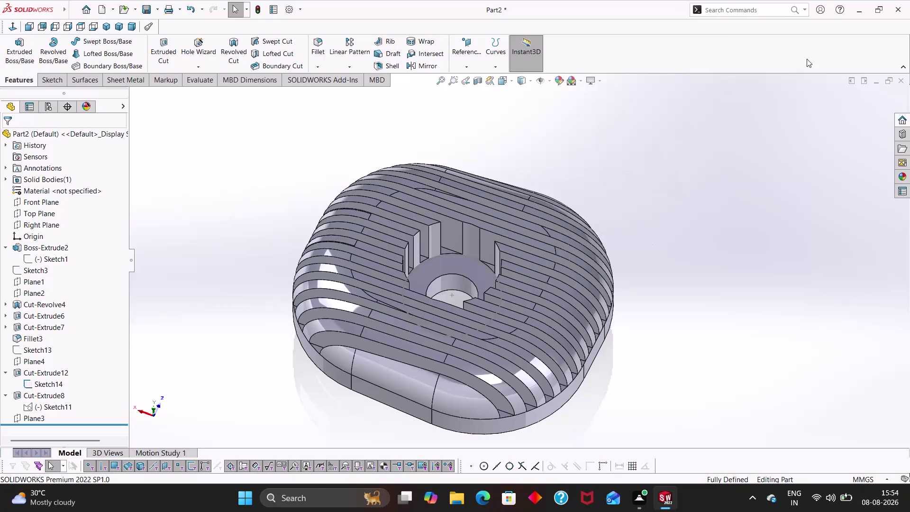
Orbit to the cover's underside and open Sketch15 on its flat bottom face.
middle_drag(658, 306, 659, 237)
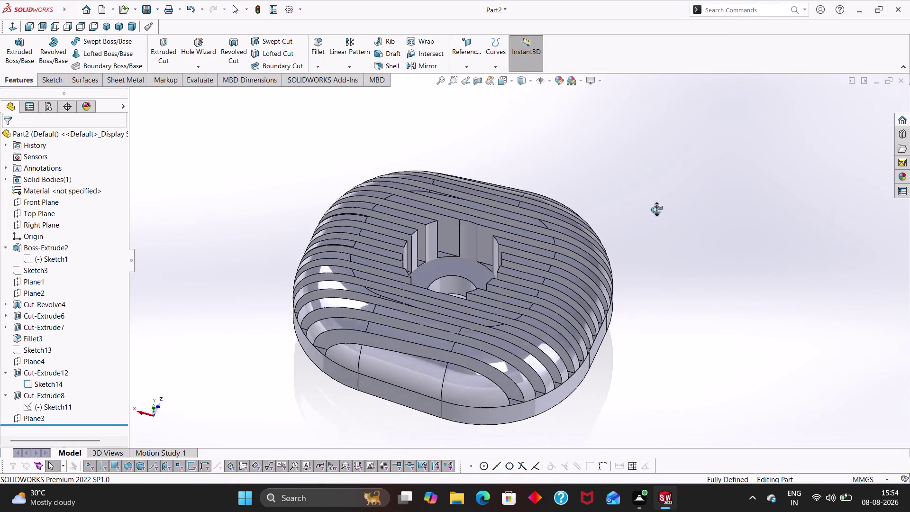
middle_drag(659, 237, 649, 102)
right_click(571, 317)
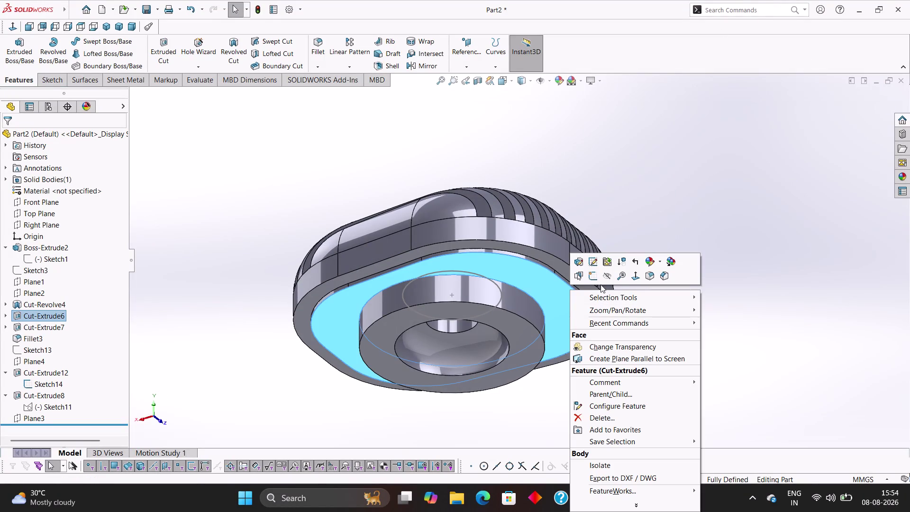
click(595, 275)
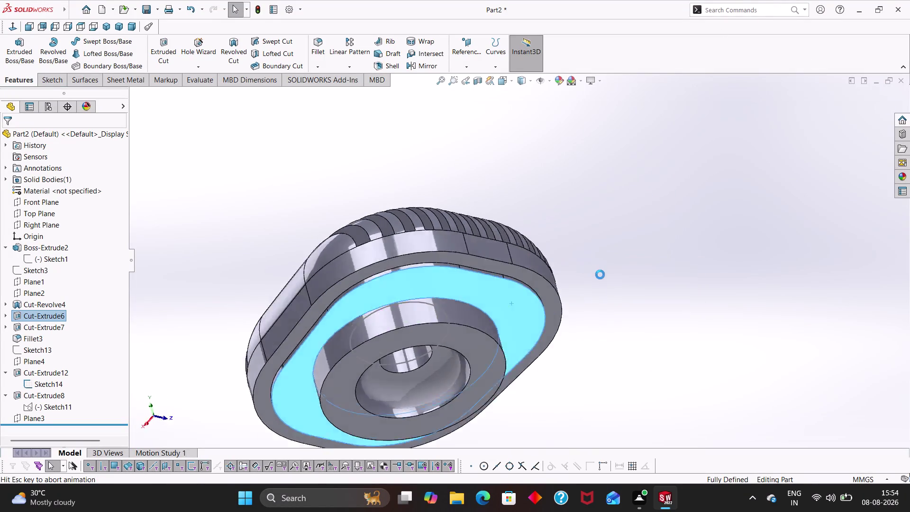
scroll(up, 3)
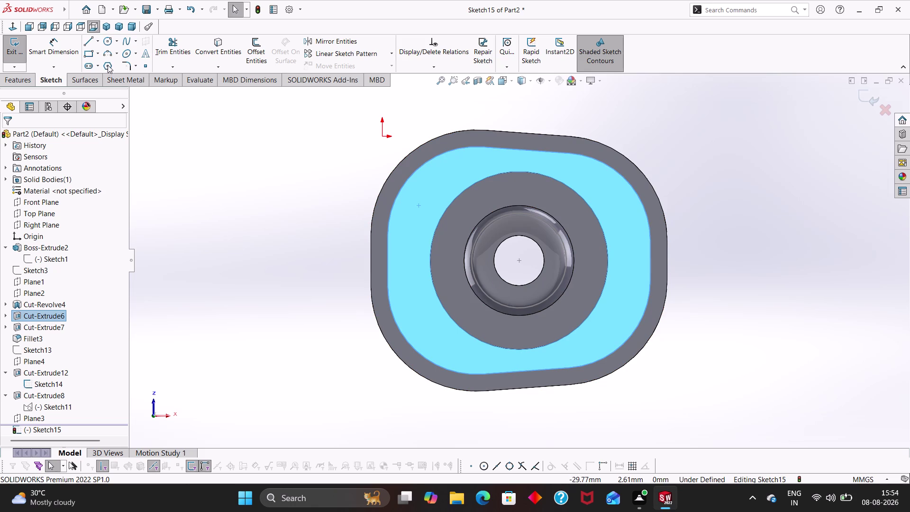
Draw four circles near the corners of the bottom face.
click(100, 44)
click(202, 199)
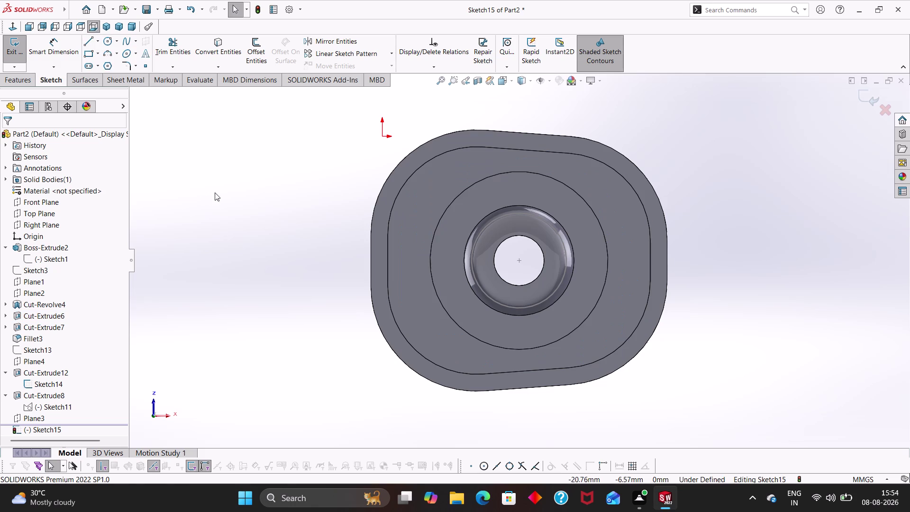
right_drag(342, 297, 394, 297)
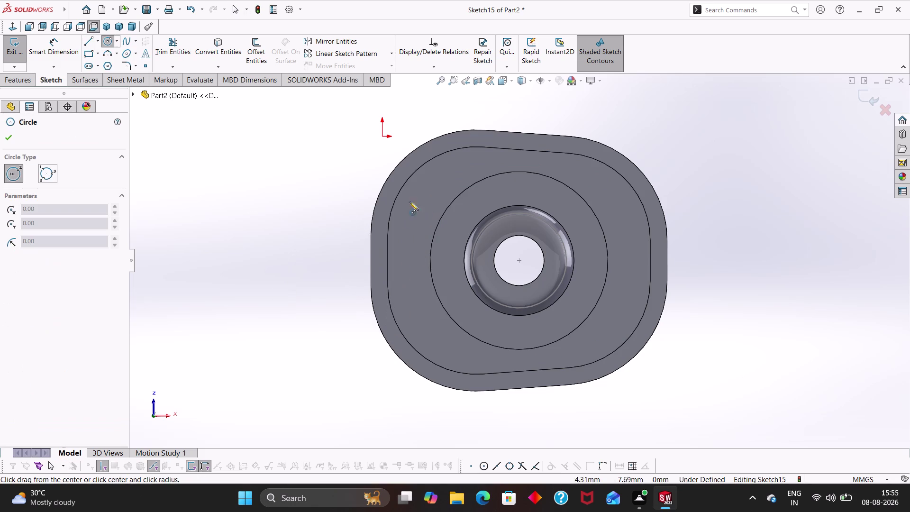
click(412, 201)
click(420, 219)
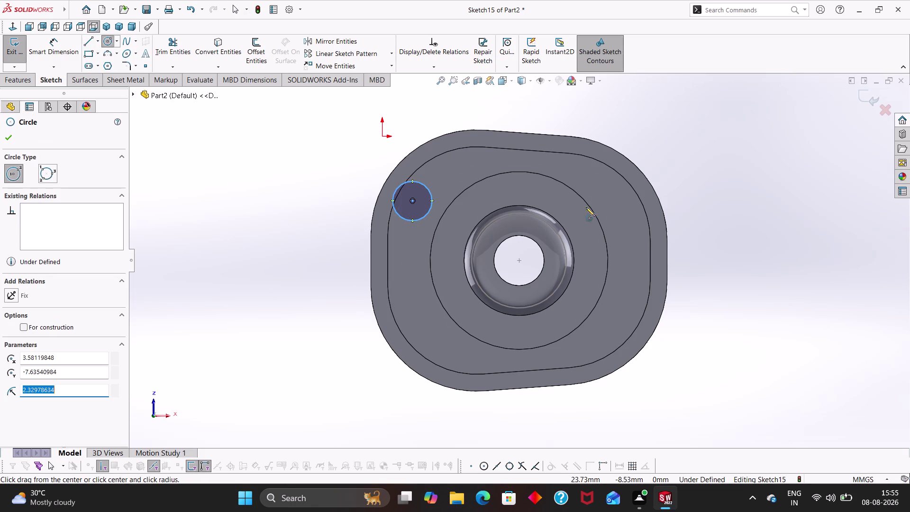
click(608, 199)
click(616, 223)
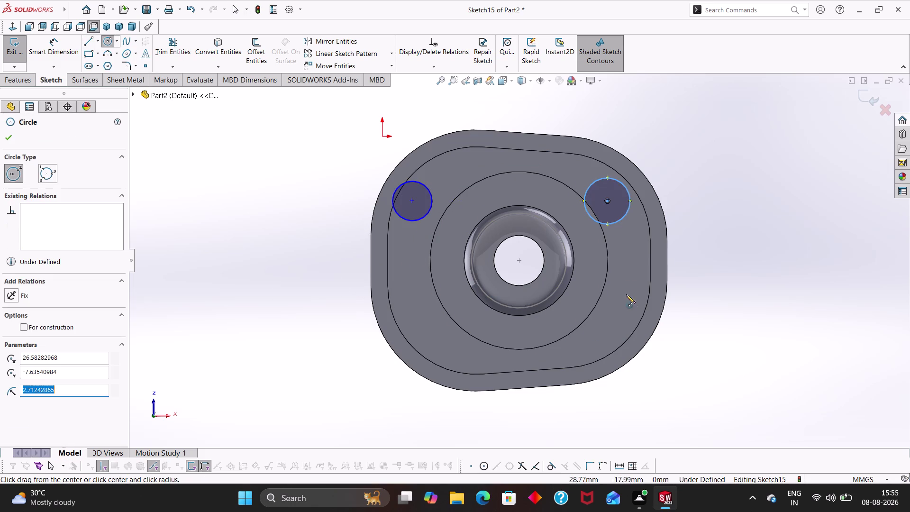
click(604, 323)
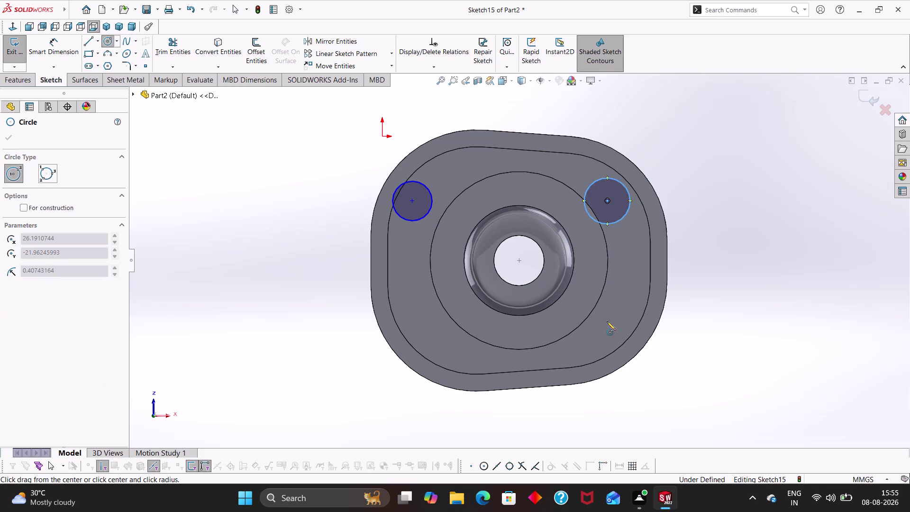
click(611, 347)
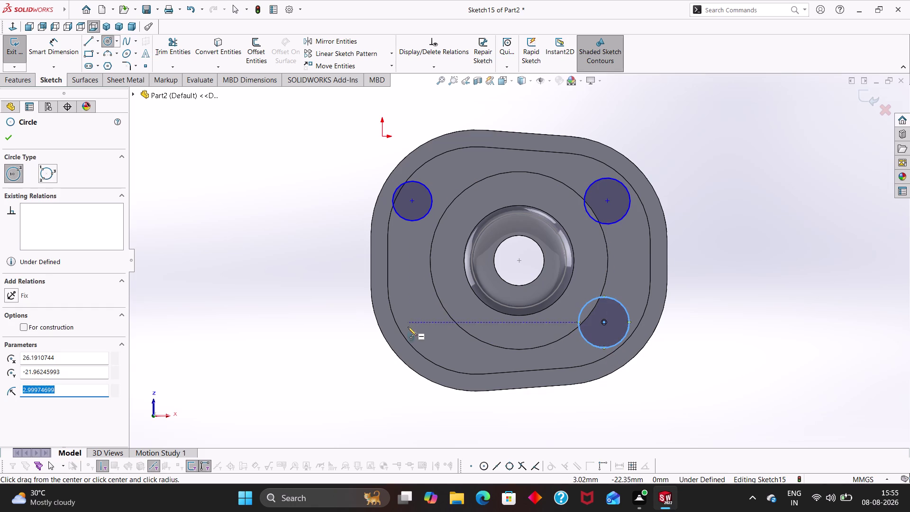
click(409, 324)
click(417, 348)
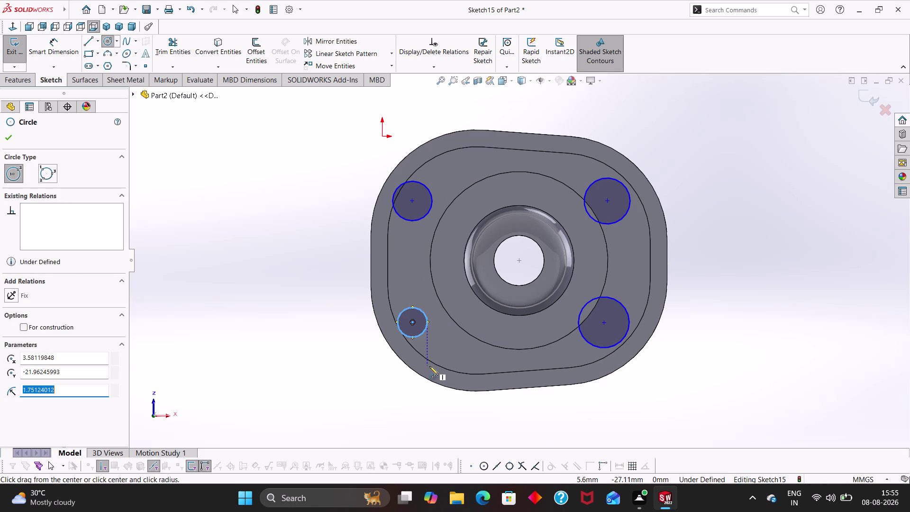
key(Escape)
key(Escape)
Select all four circles and apply an Equal relation.
click(424, 334)
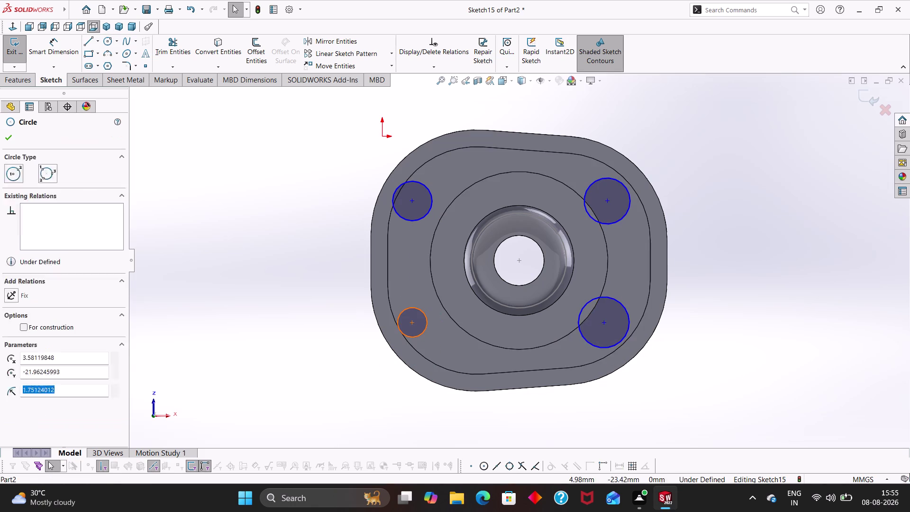
click(418, 223)
click(602, 223)
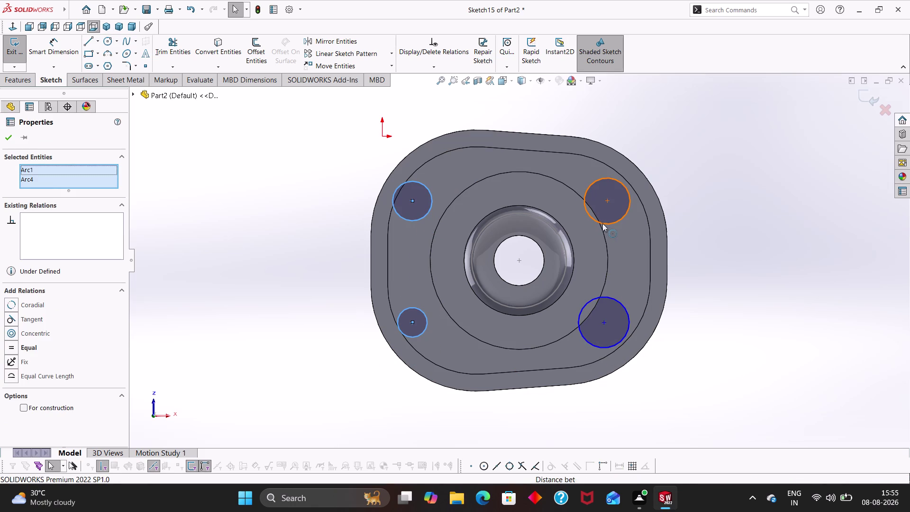
click(623, 305)
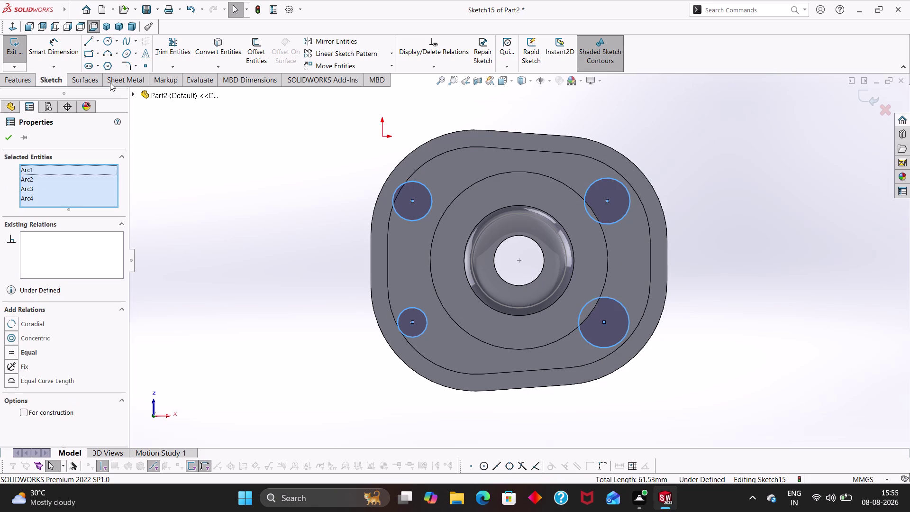
click(9, 354)
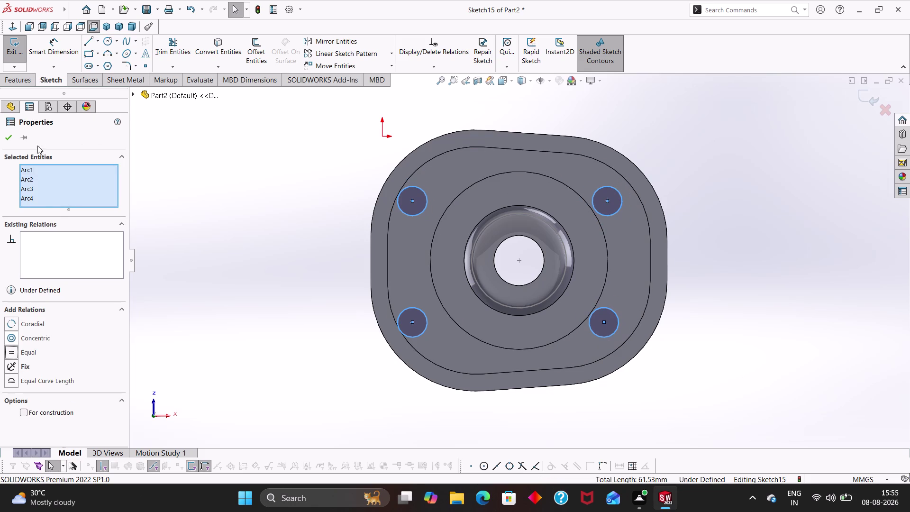
click(4, 138)
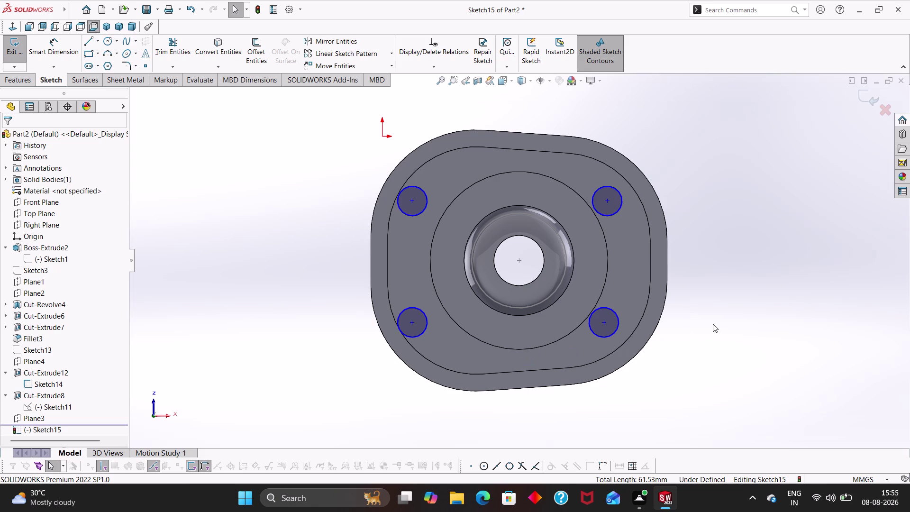
Dimension the right-hand circle centres 19.09 apart vertically.
right_drag(719, 338, 715, 253)
click(607, 200)
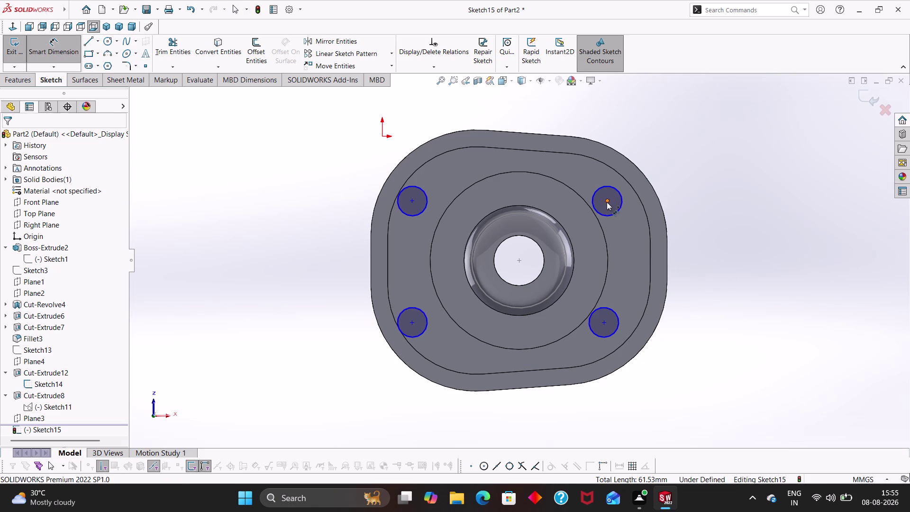
click(607, 321)
click(688, 251)
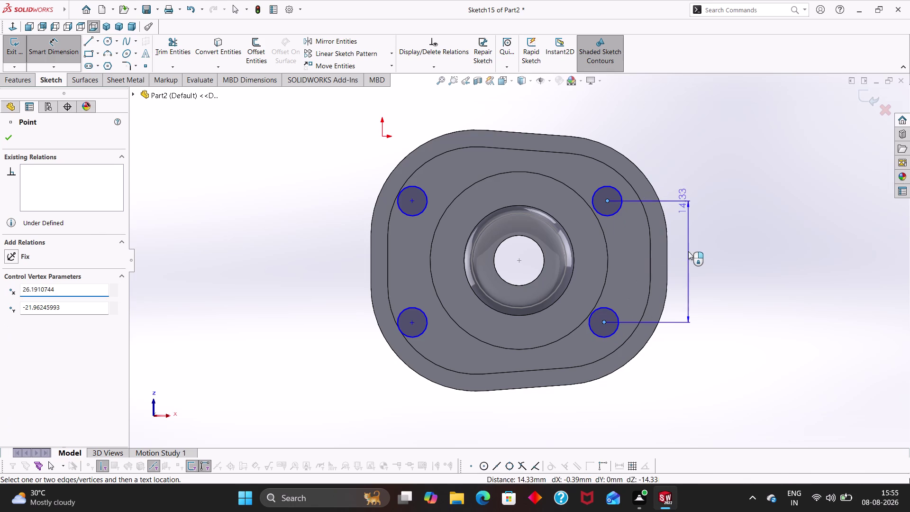
key(1)
key(9)
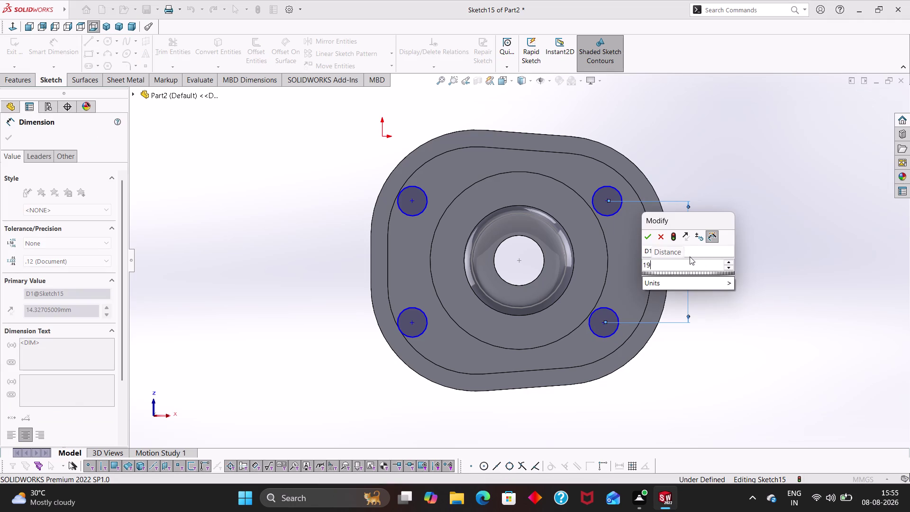
key(period)
text(09)
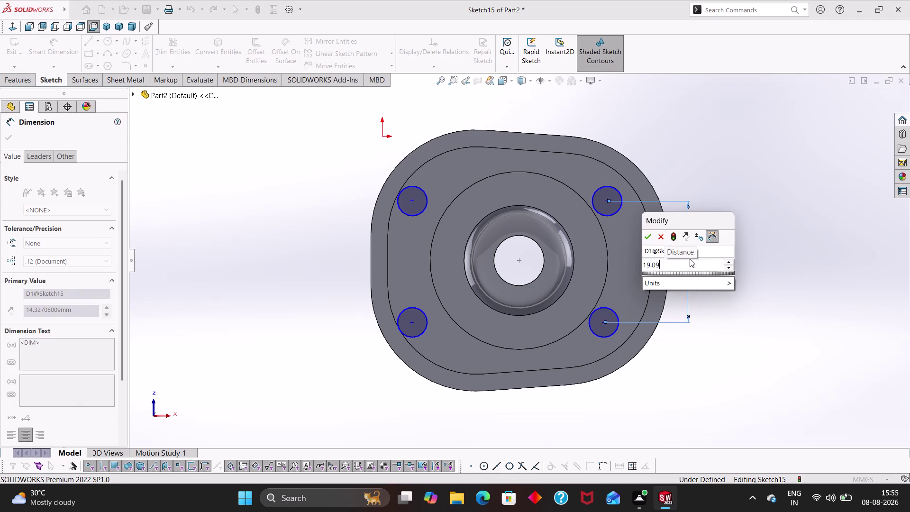
key(Return)
click(710, 266)
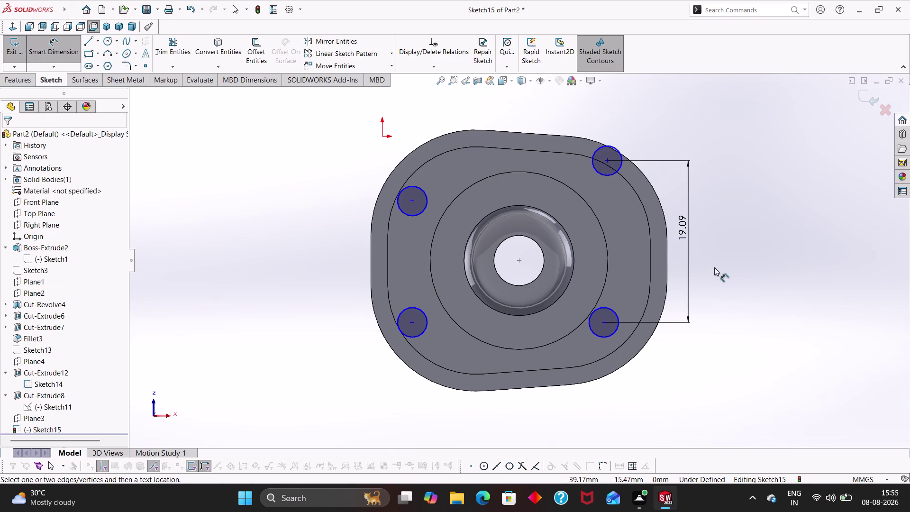
key(Escape)
Drag the upper-right and lower-right circles slightly down and left.
drag(607, 161, 608, 177)
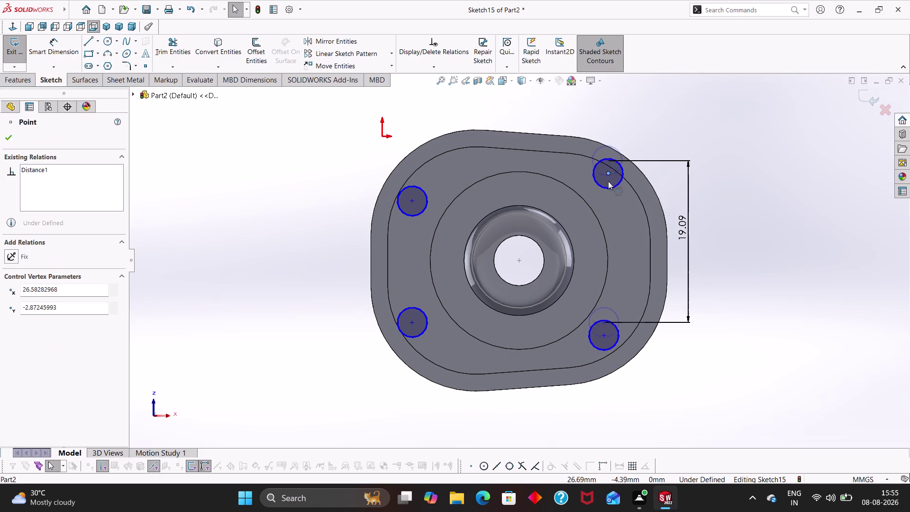
drag(609, 177, 609, 185)
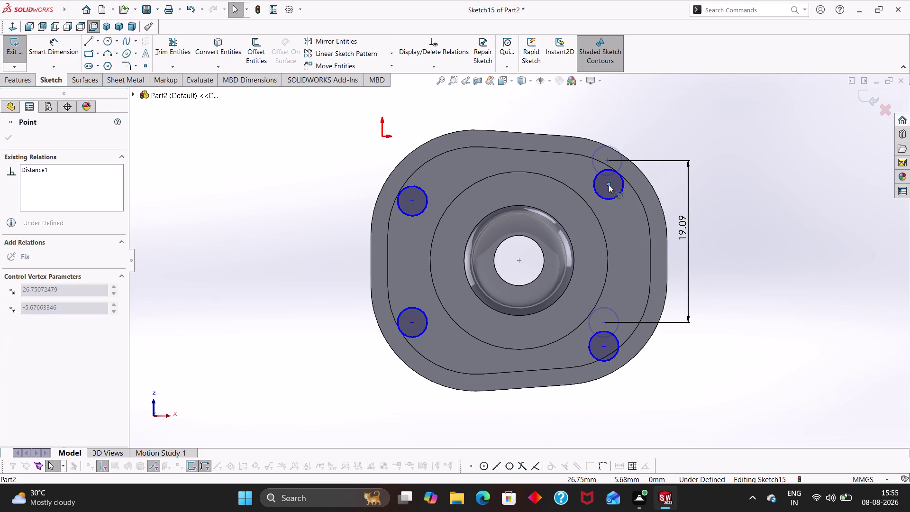
drag(609, 184, 597, 182)
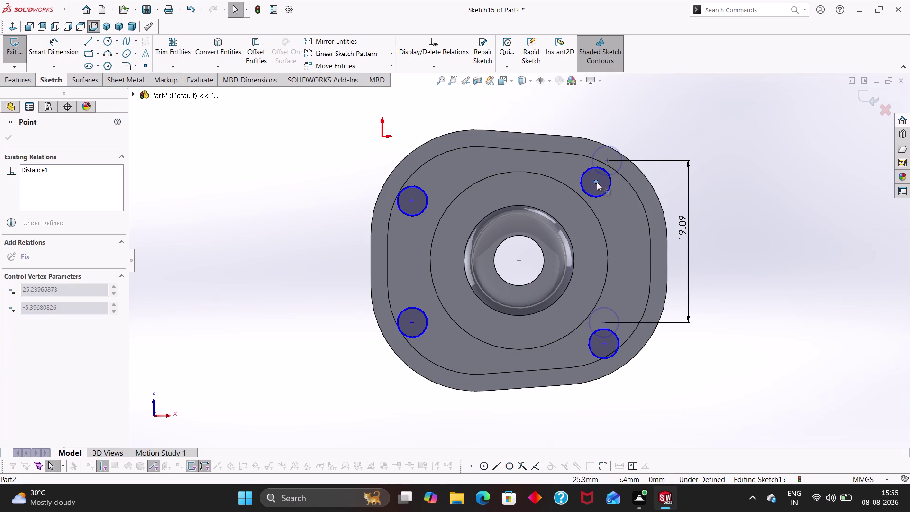
drag(597, 182, 599, 182)
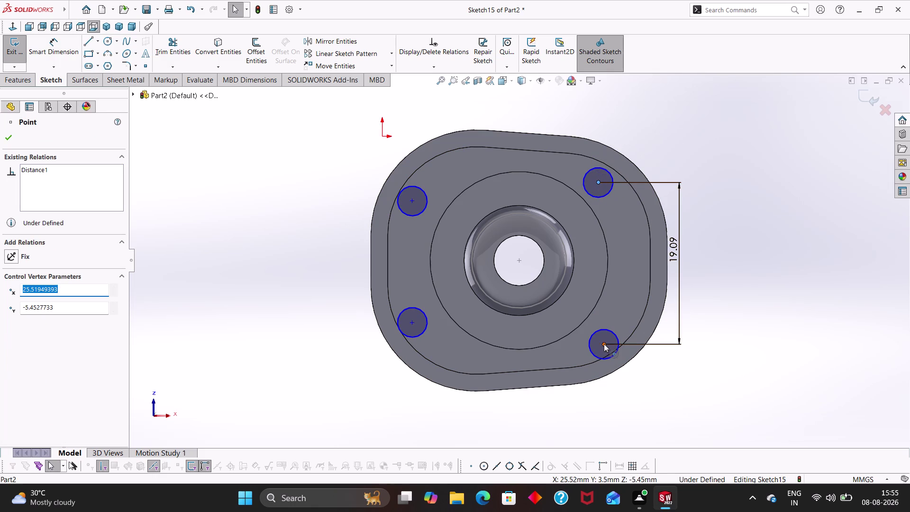
drag(603, 344, 587, 342)
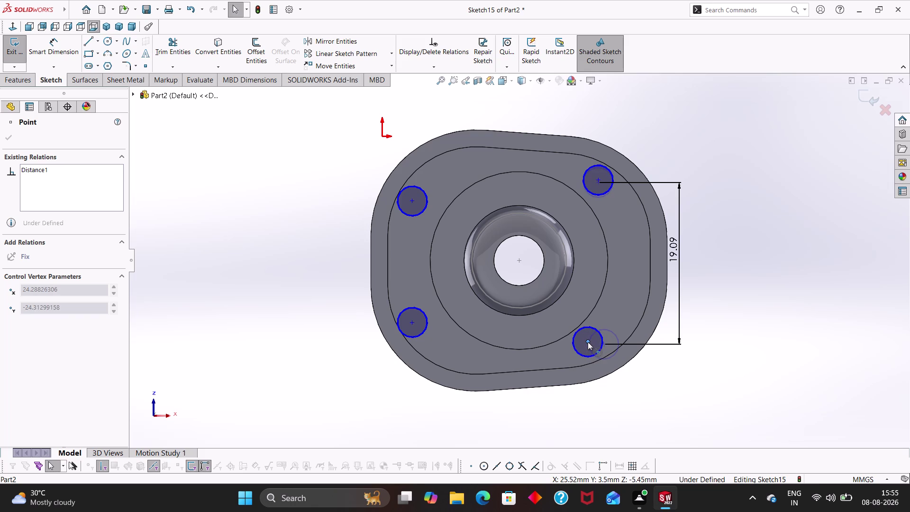
drag(588, 341, 589, 345)
click(668, 383)
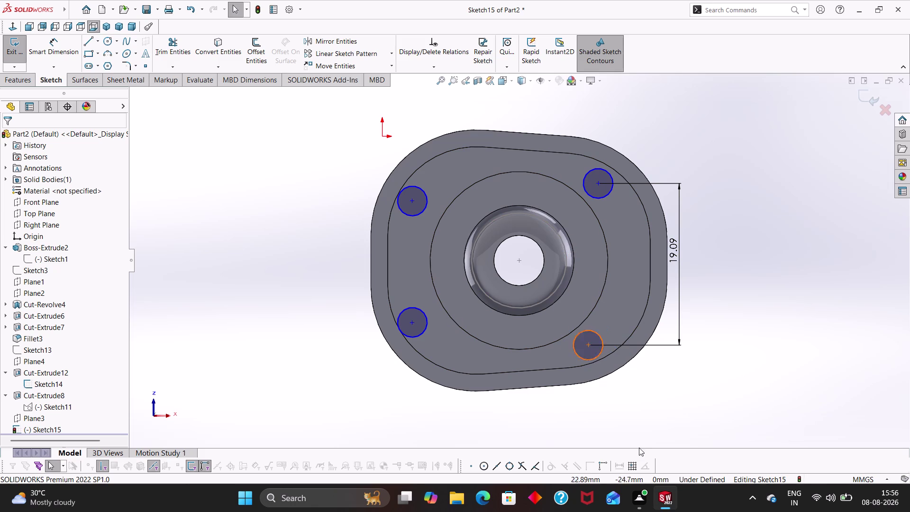
Dimension the bottom-left and bottom-right circle centres 19.09 apart horizontally.
right_drag(762, 315, 781, 178)
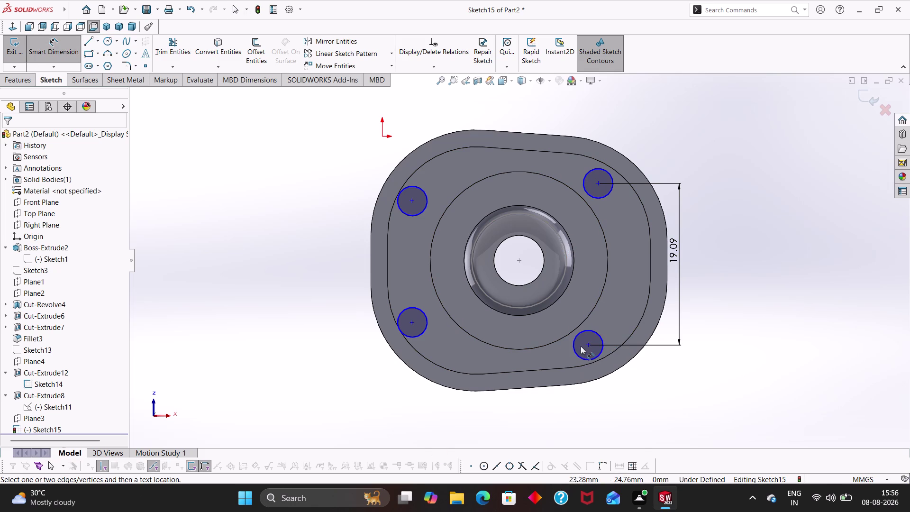
click(588, 345)
click(412, 324)
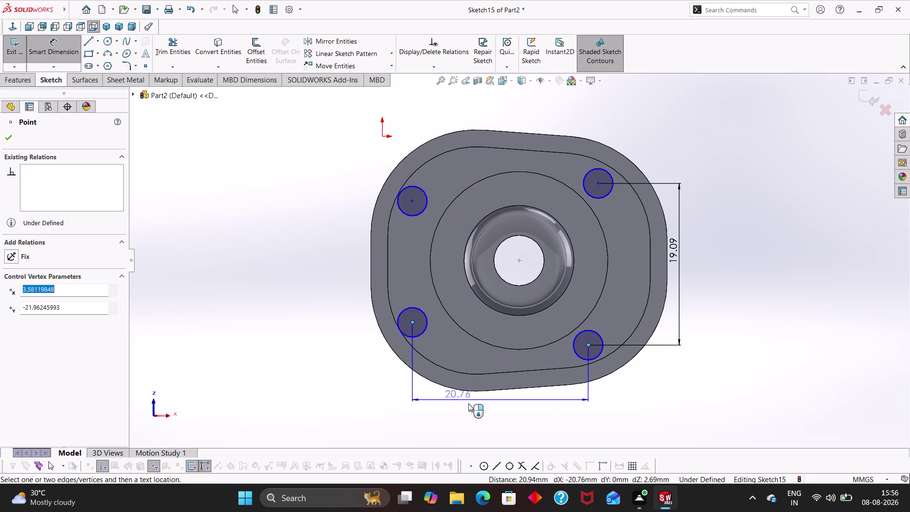
click(476, 407)
key(1)
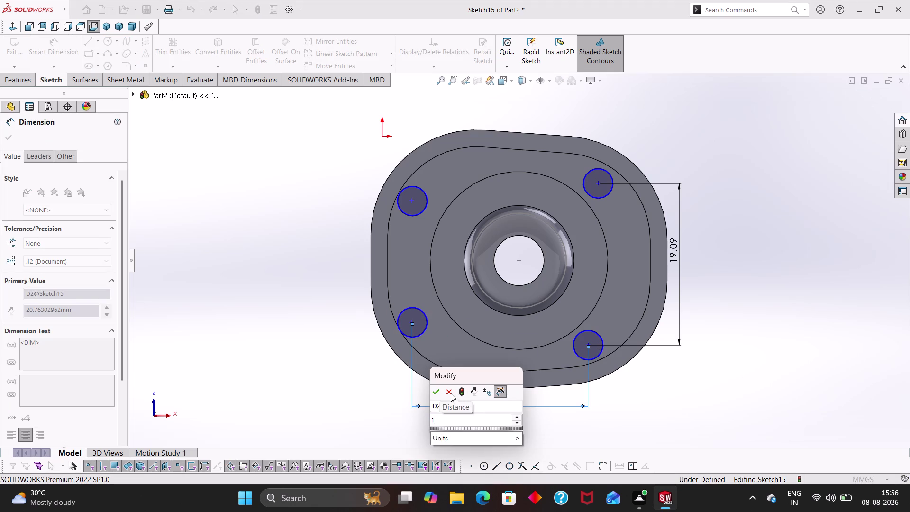
key(9)
key(period)
text(09)
key(Return)
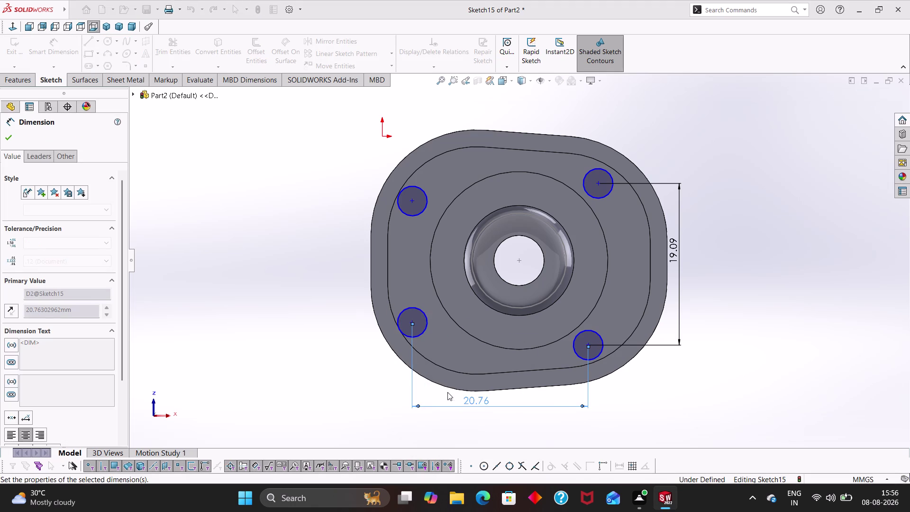
click(705, 396)
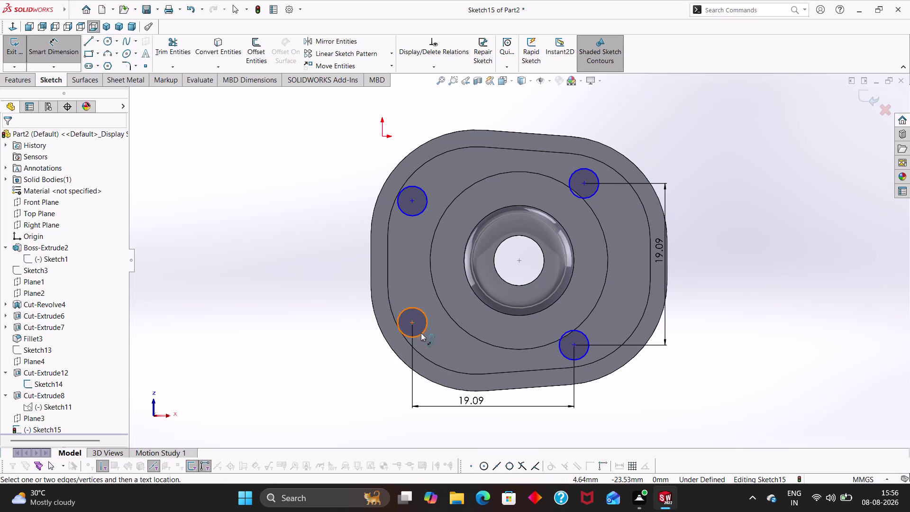
key(Escape)
Add Horizontal relations to the bottom and top pairs of circle centres.
click(411, 322)
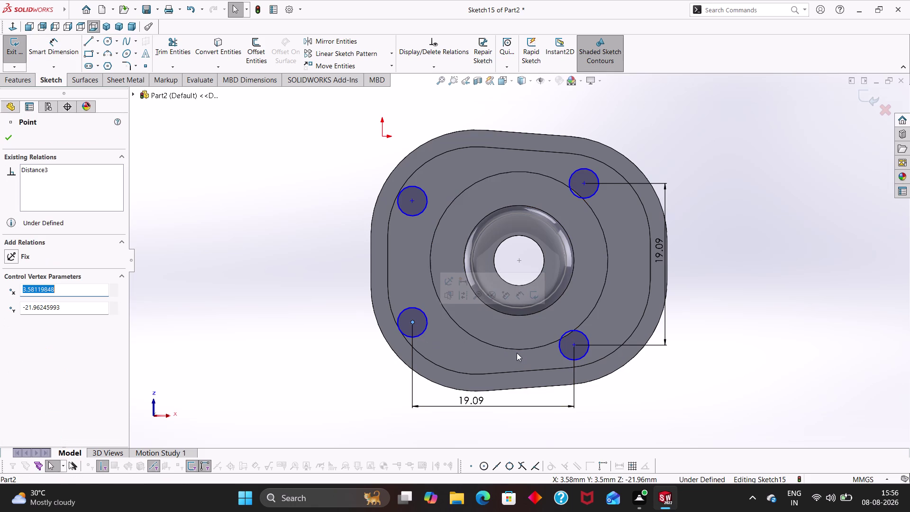
click(574, 345)
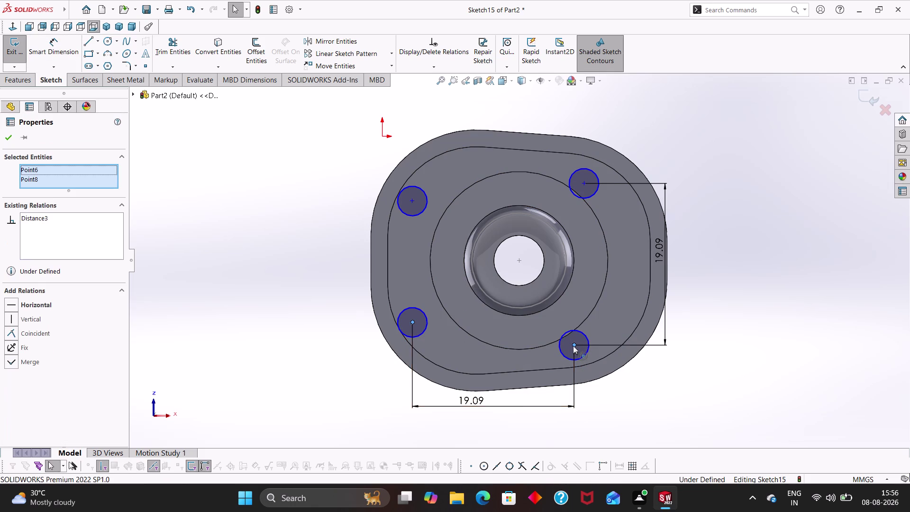
click(16, 304)
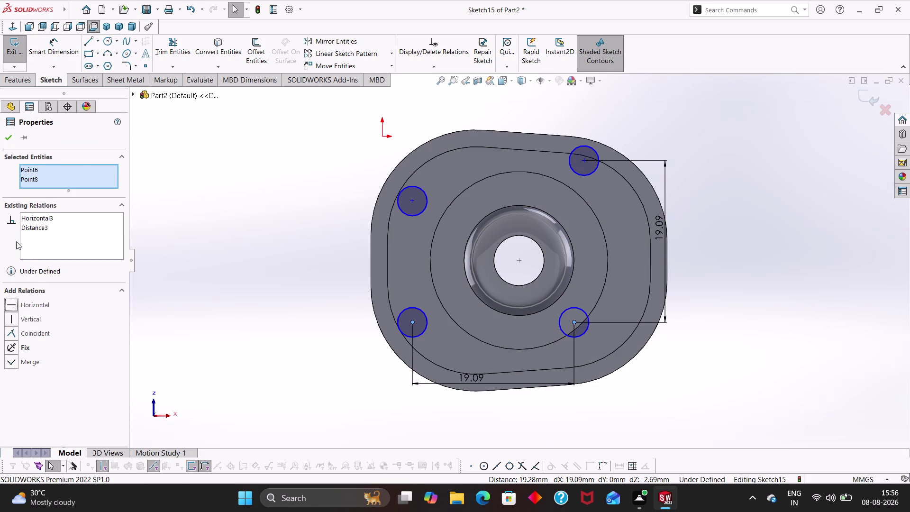
click(6, 135)
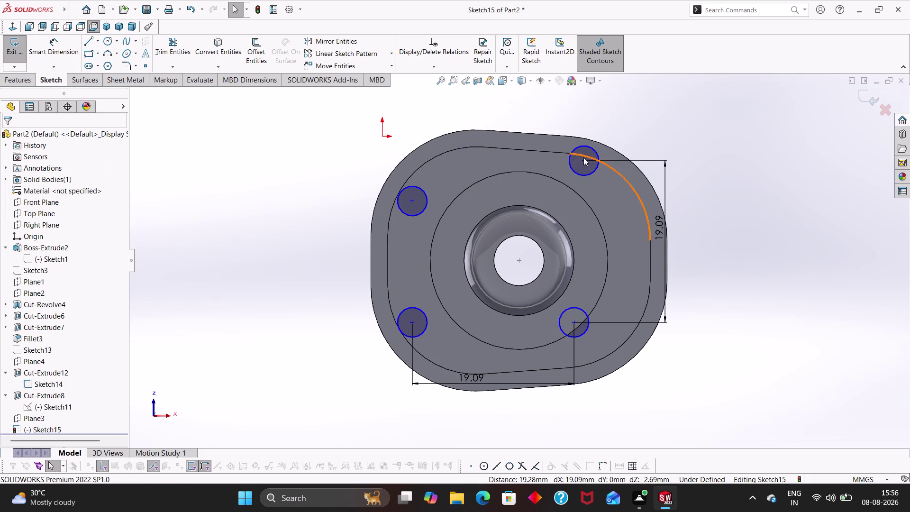
click(584, 159)
click(414, 200)
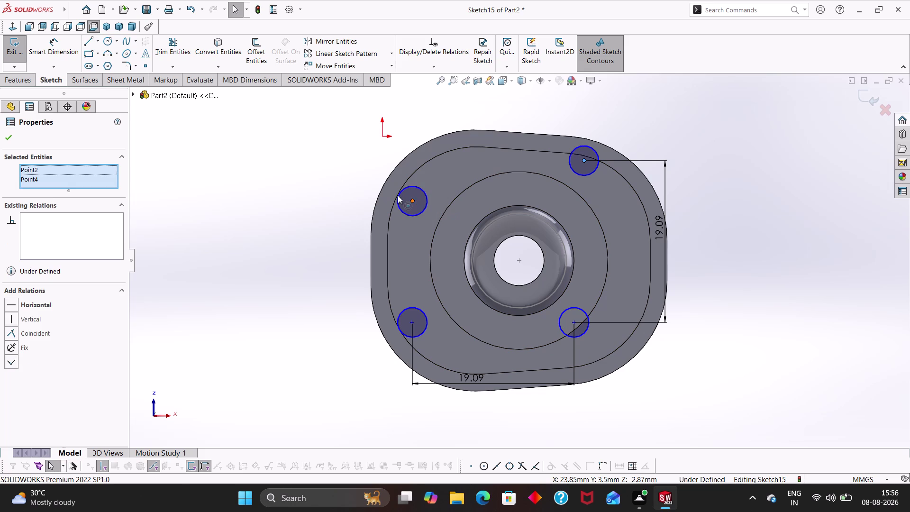
click(9, 302)
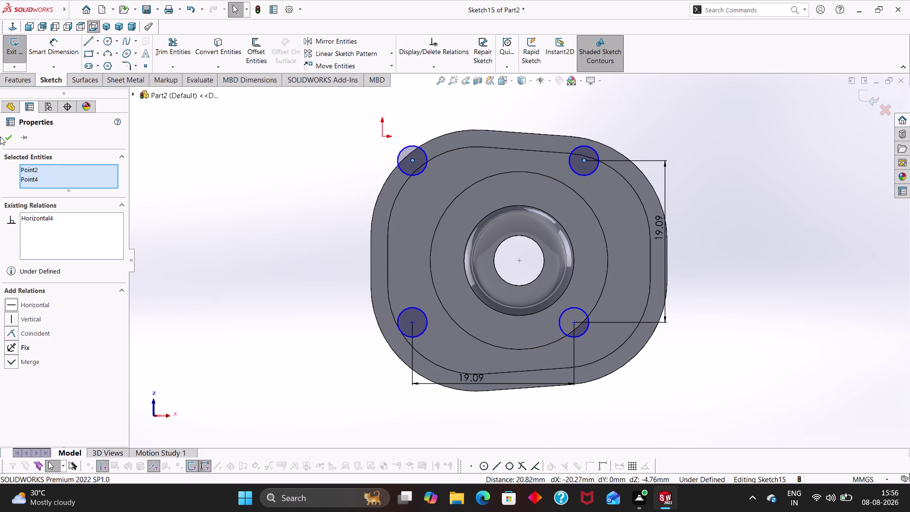
click(9, 134)
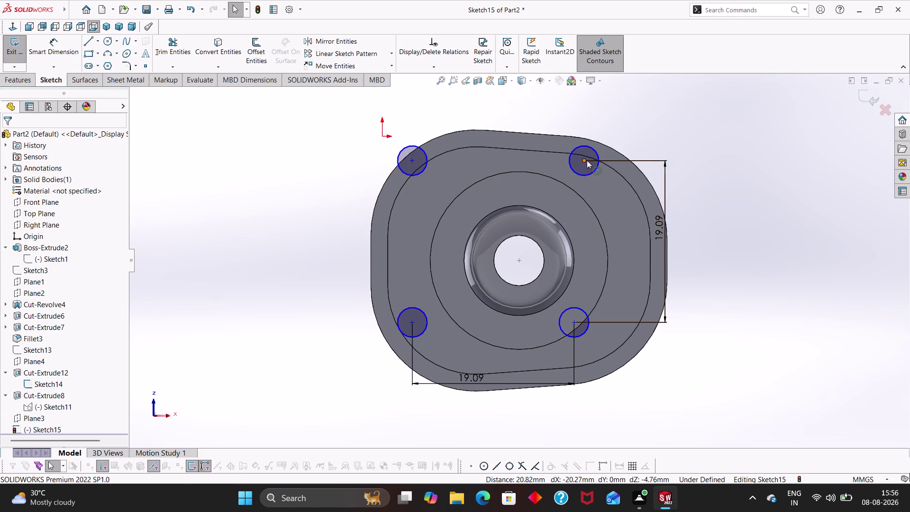
Add Vertical relations to the right and left pairs of circle centres.
click(587, 160)
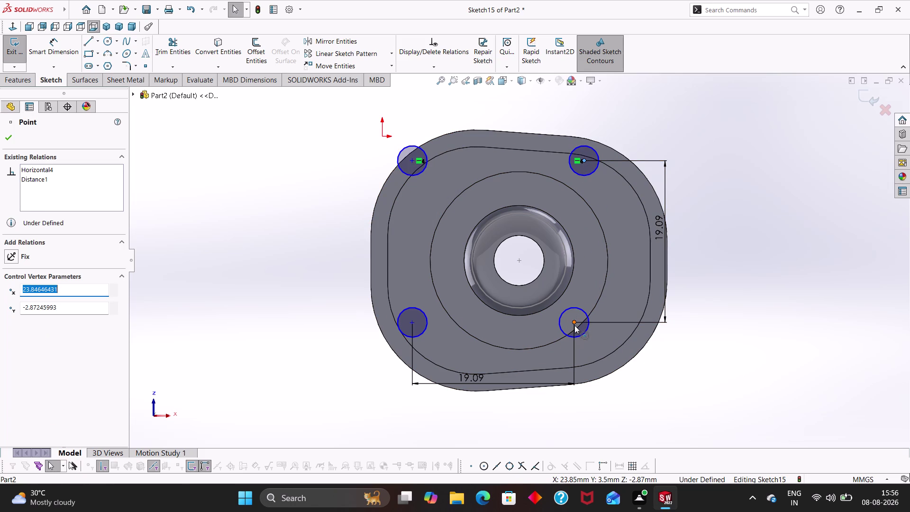
click(575, 326)
click(12, 315)
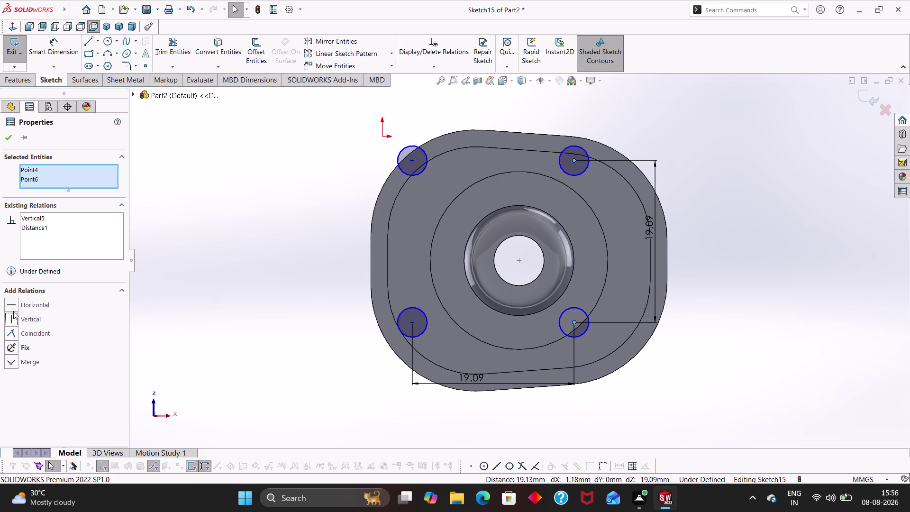
click(9, 139)
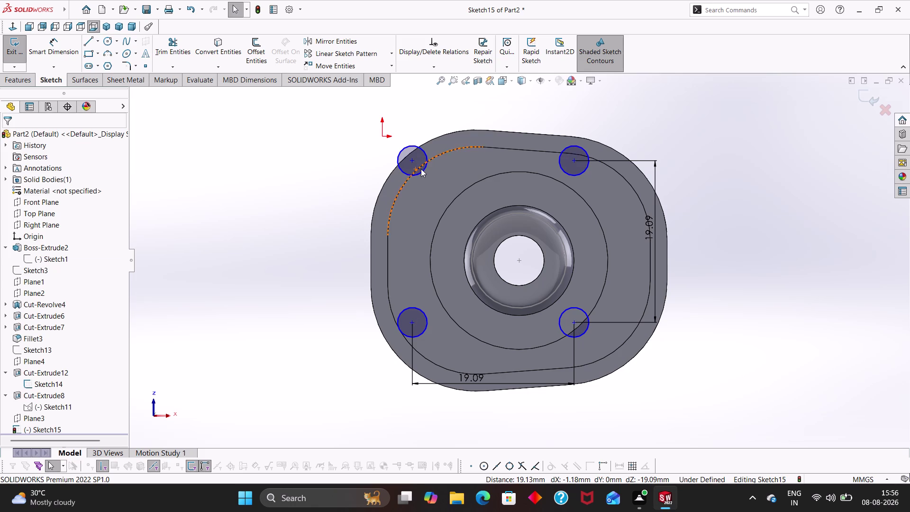
click(413, 158)
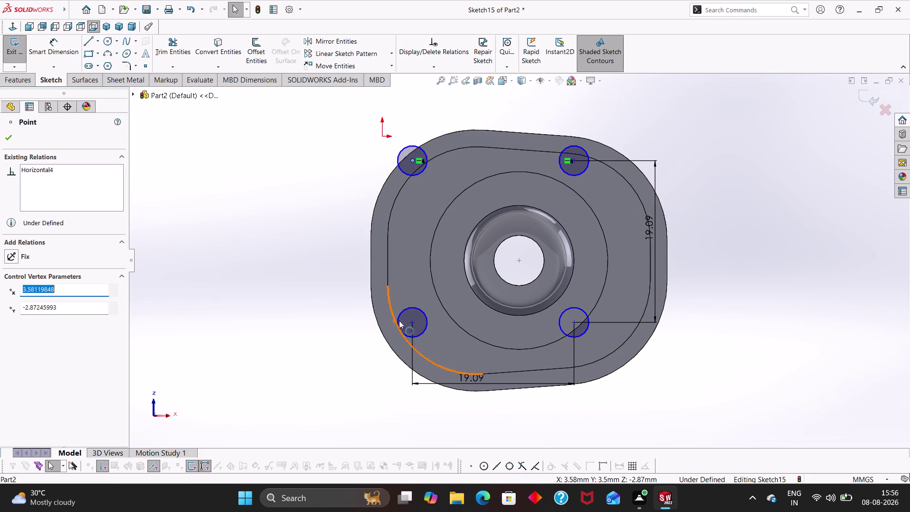
click(411, 321)
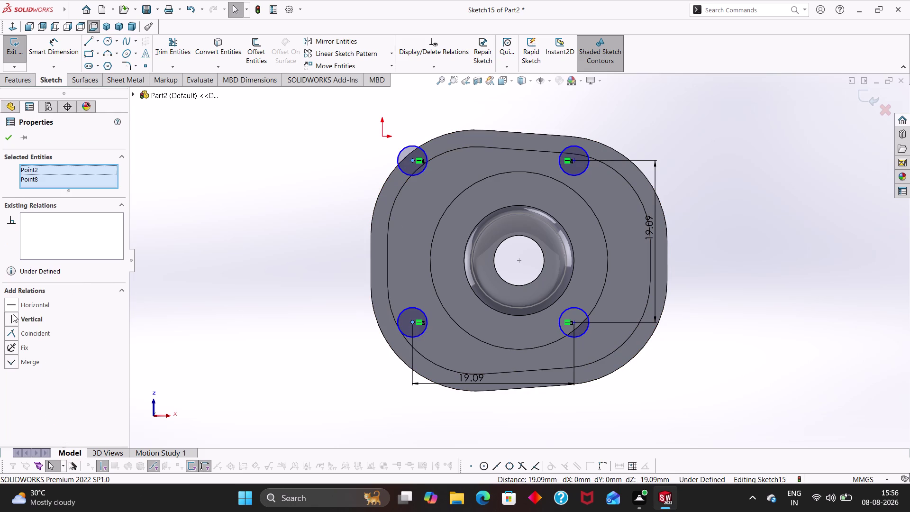
click(10, 320)
click(11, 139)
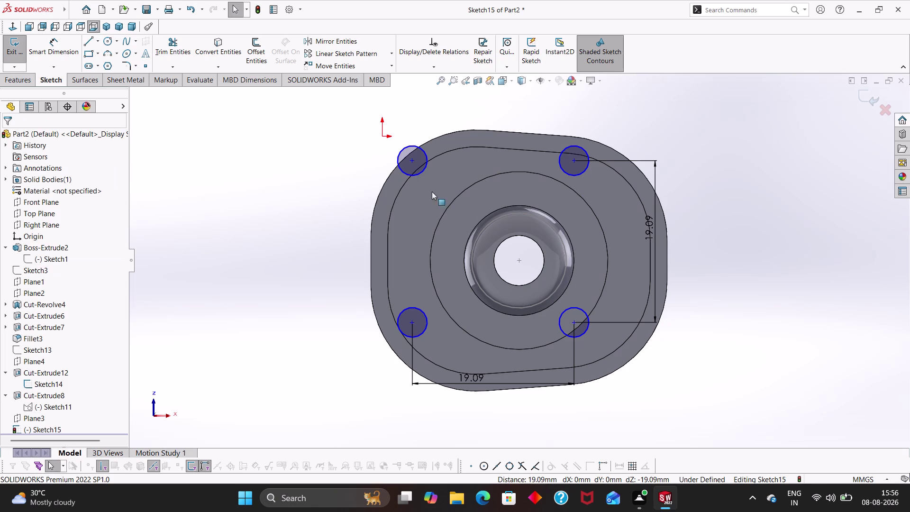
drag(413, 157, 433, 175)
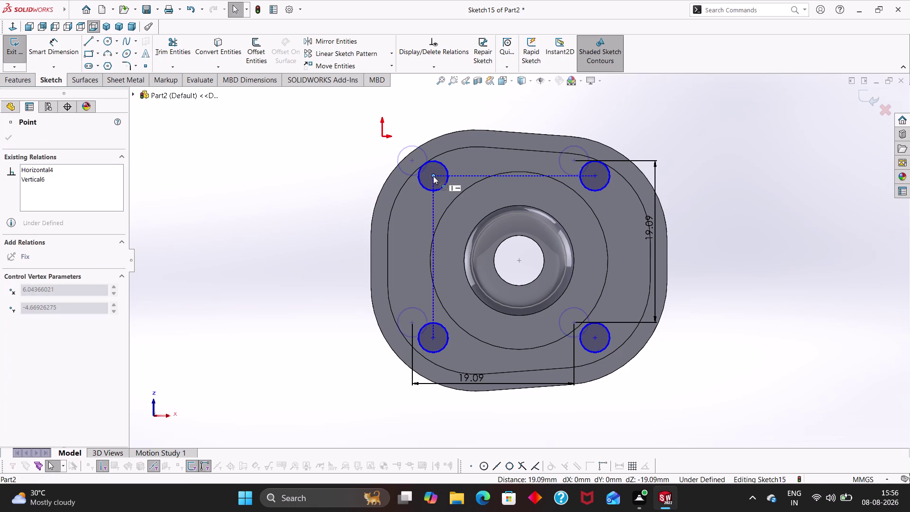
Drag the constrained four-circle square toward the central hole and deselect.
drag(434, 176, 436, 177)
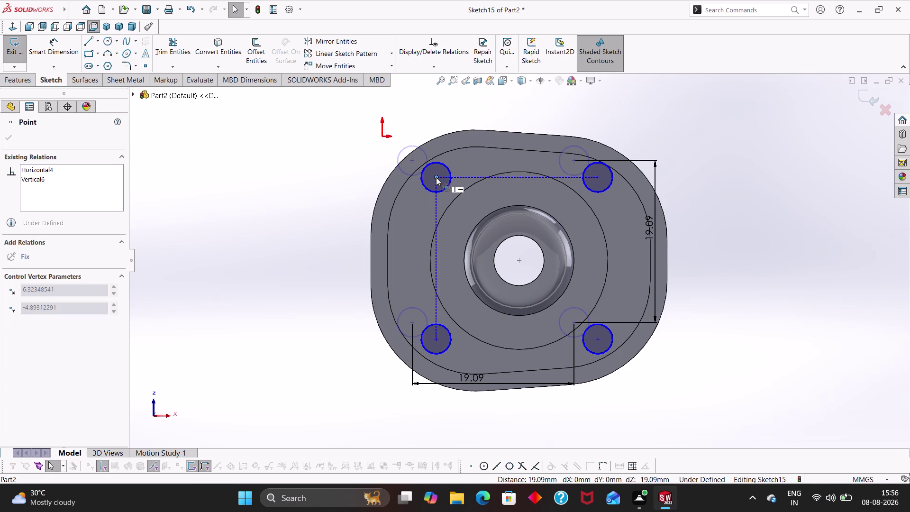
drag(436, 178, 435, 177)
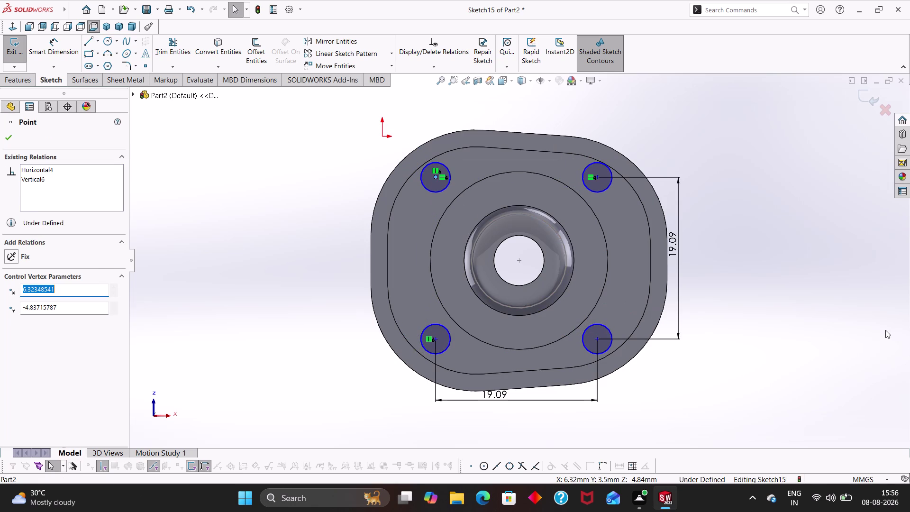
key(Escape)
key(Escape)
key(Escape)
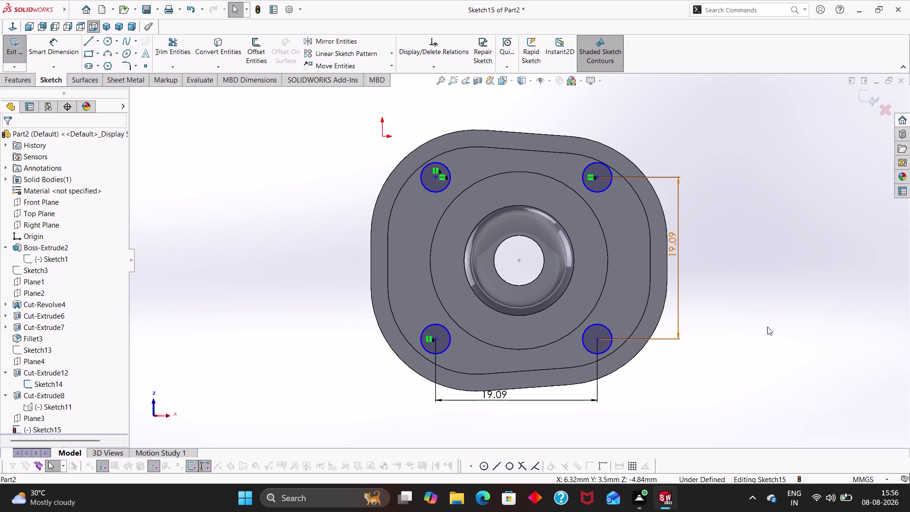
right_drag(772, 359, 791, 263)
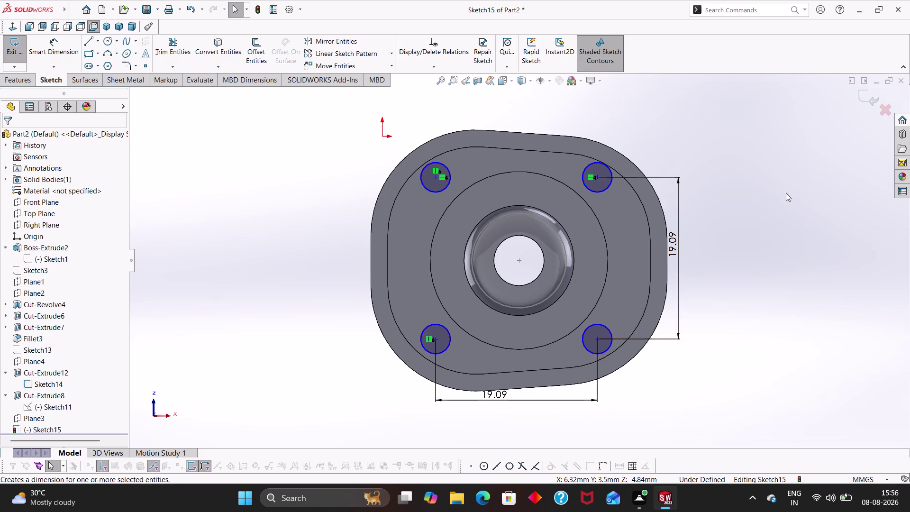
Give the top-right circle a 3.00 diameter dimension.
right_drag(791, 263, 763, 131)
click(609, 171)
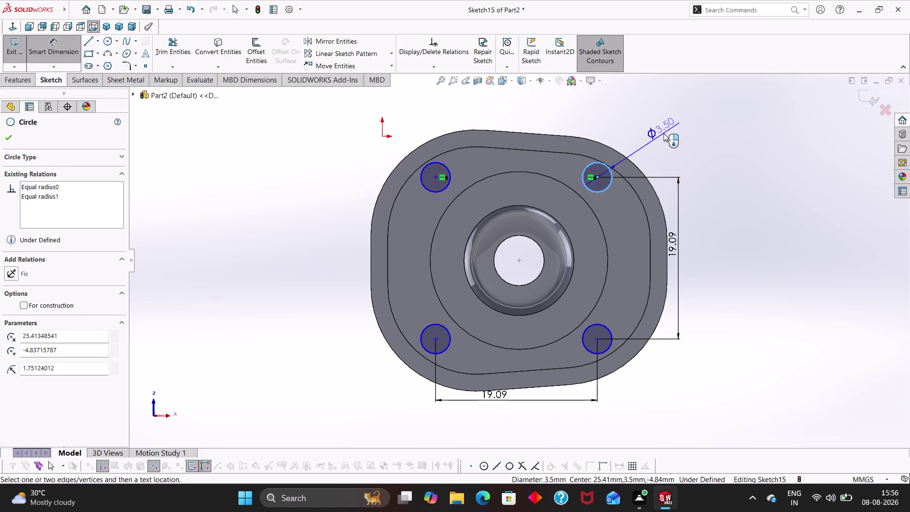
click(664, 133)
key(3)
key(Return)
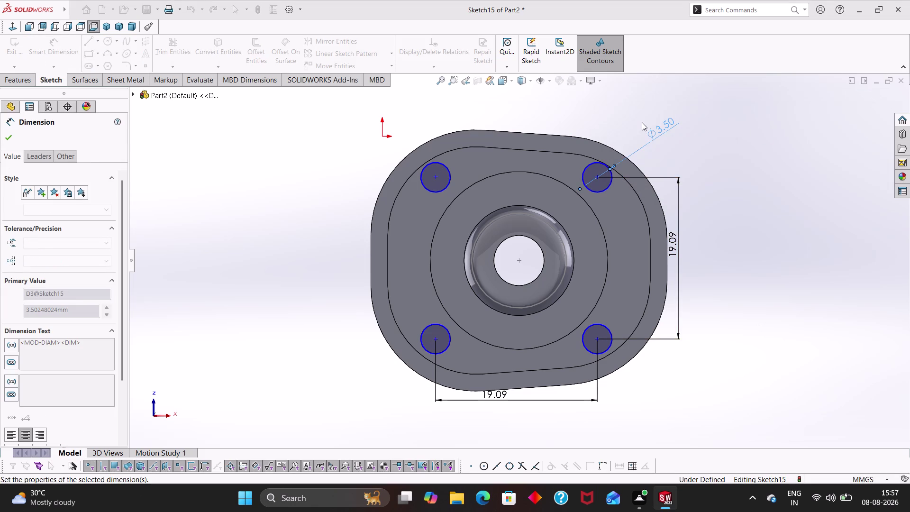
click(762, 240)
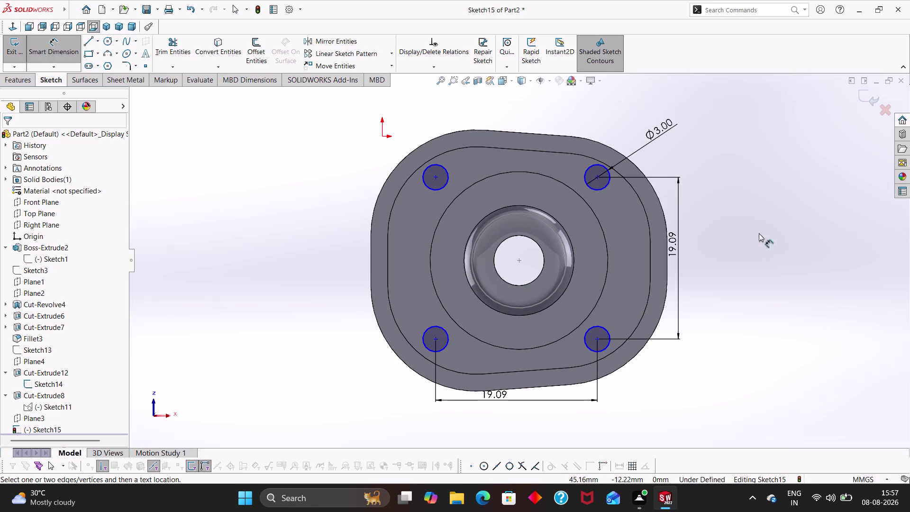
Start a distance dimension from the central hole's centre to the top-right circle centre.
click(519, 261)
click(596, 177)
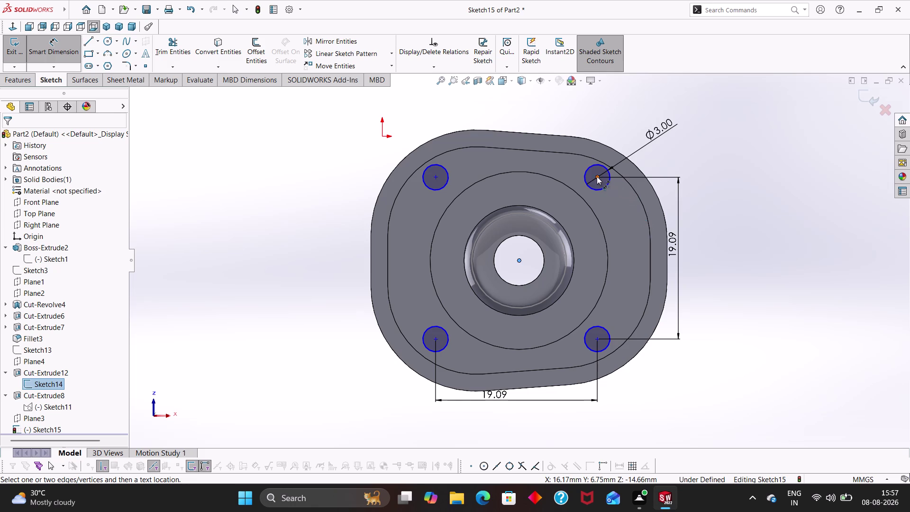
click(569, 301)
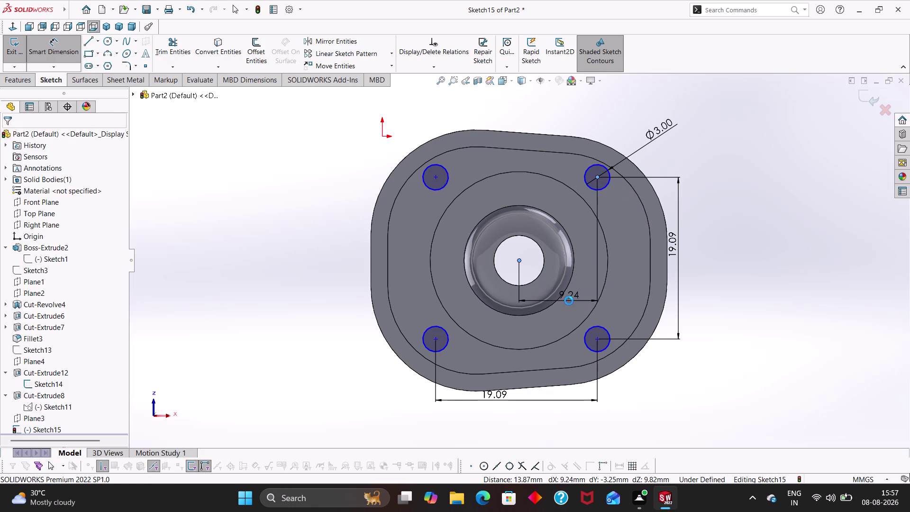